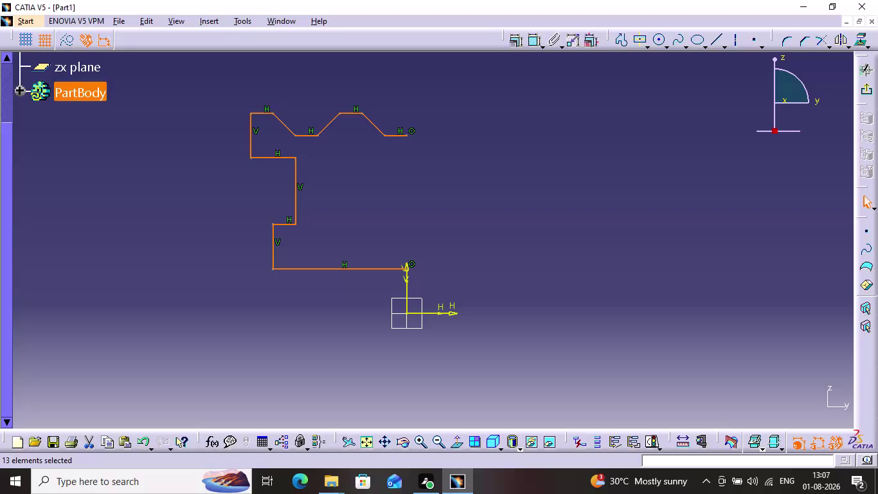
Dimension the bottom profile line to the horizontal axis and enter 12/2 as its offset.
click(318, 266)
click(381, 309)
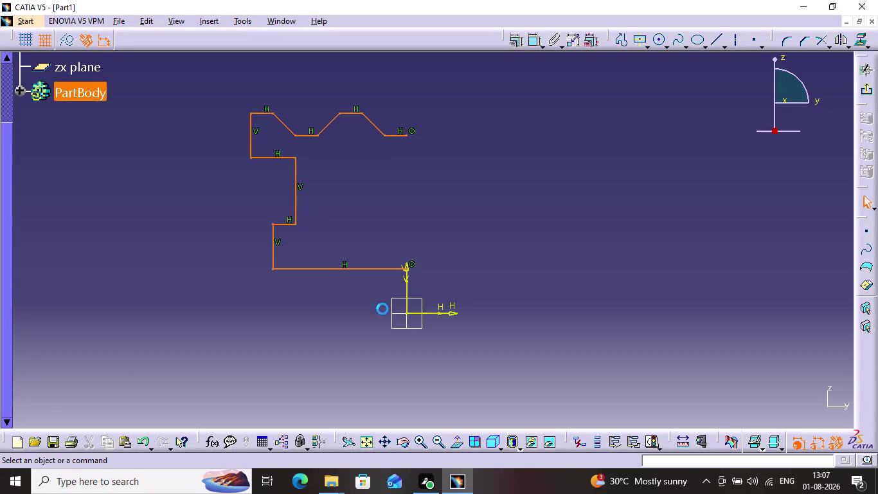
click(537, 38)
click(316, 267)
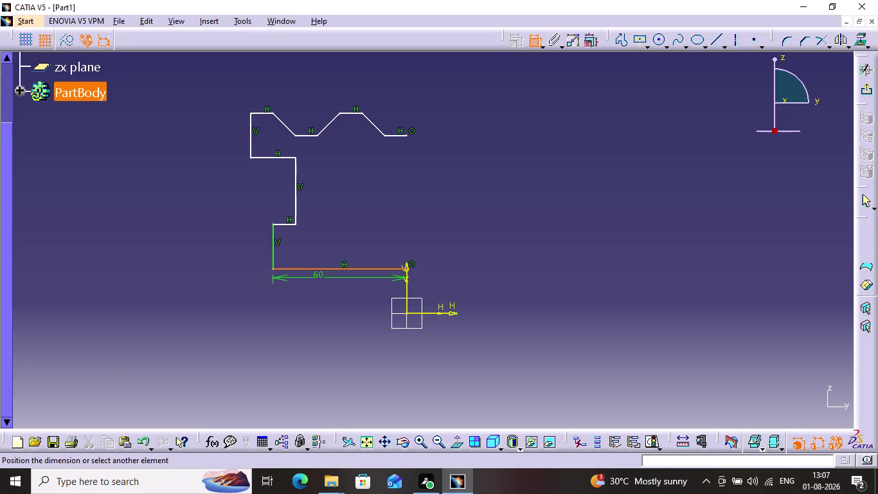
click(413, 312)
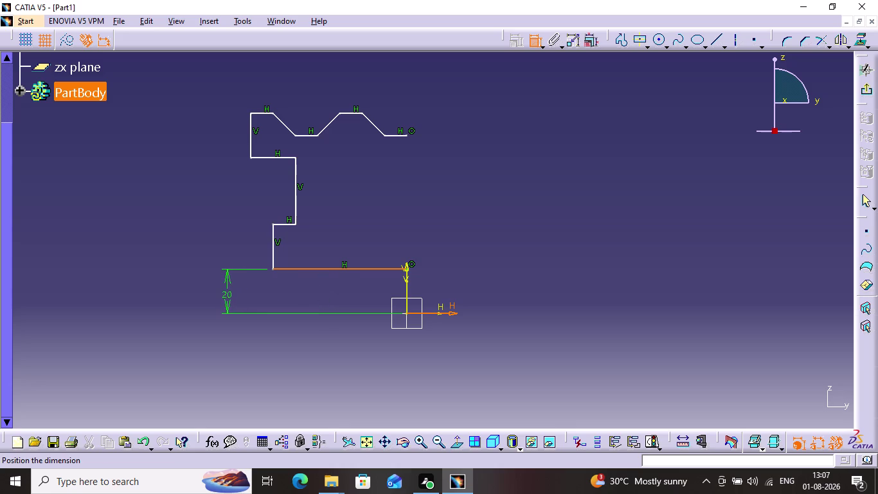
click(228, 298)
double_click(230, 294)
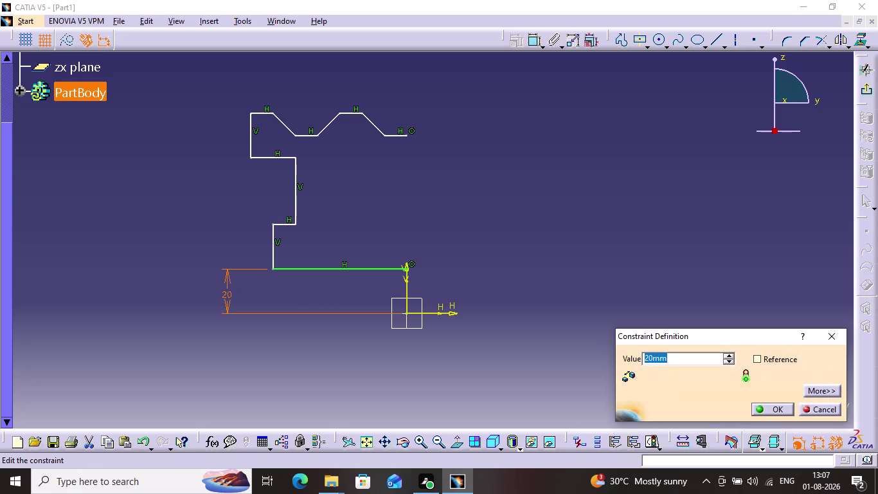
text(12)
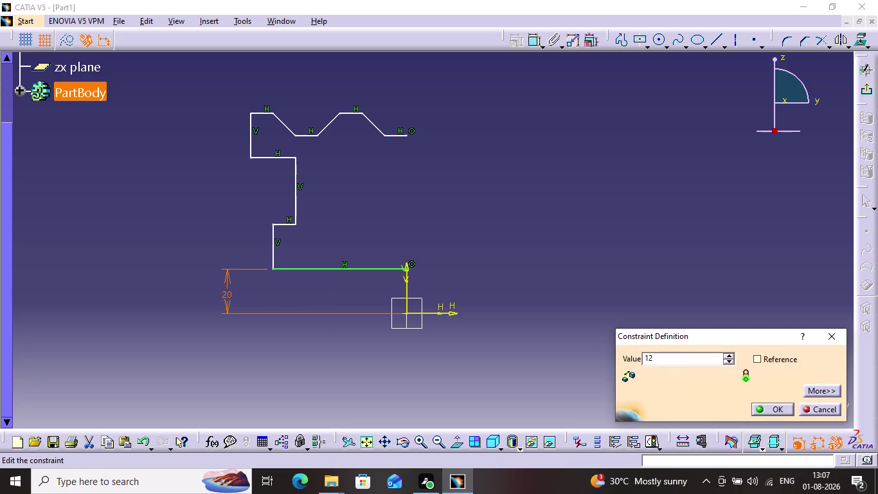
key(slash)
key(2)
key(Return)
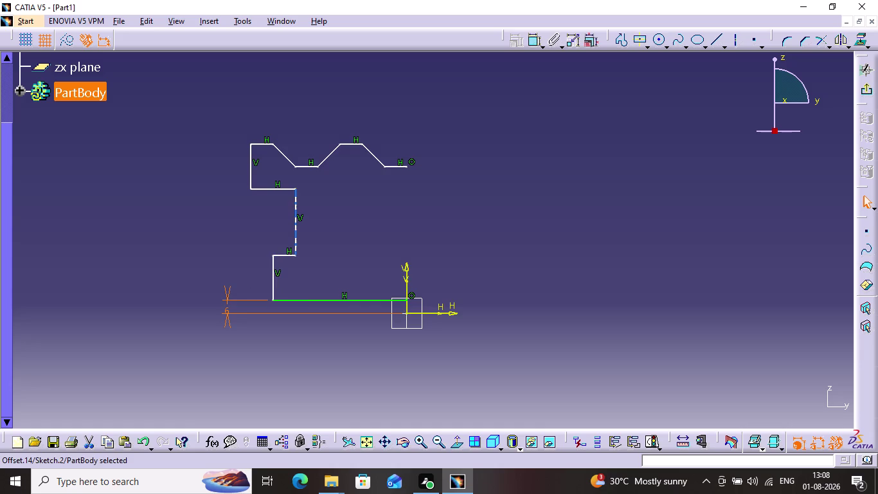
Nudge the middle vertical line right, then change the step line's offset from 19.484 to 25 mm.
drag(295, 230, 339, 242)
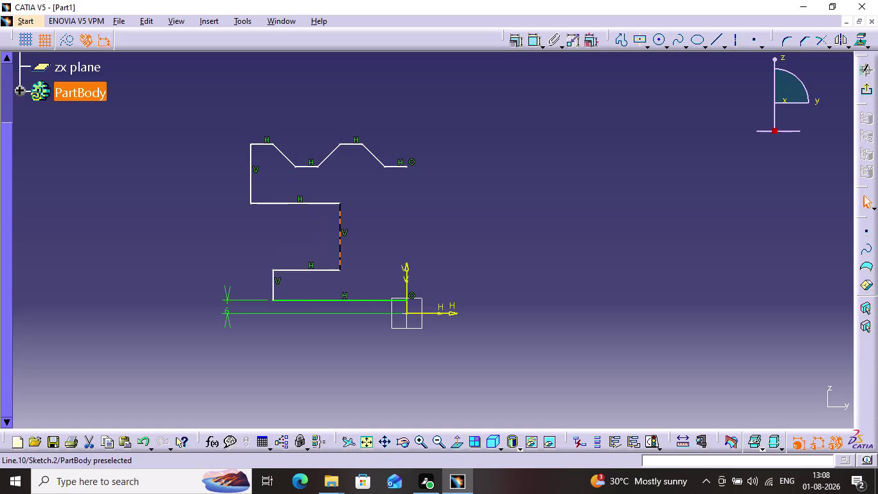
drag(338, 242, 342, 238)
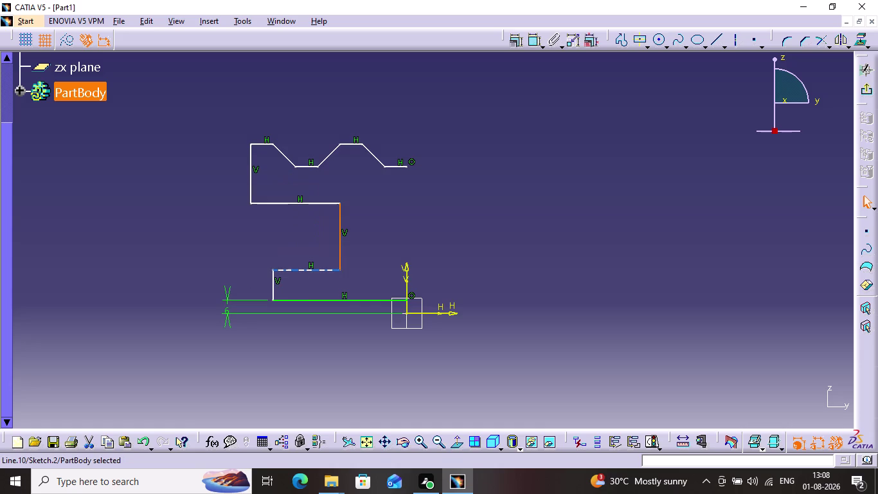
click(318, 268)
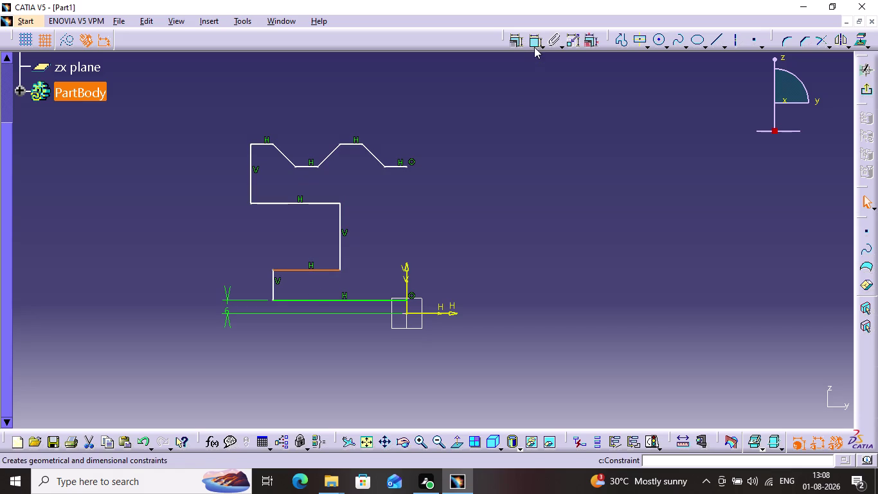
click(534, 47)
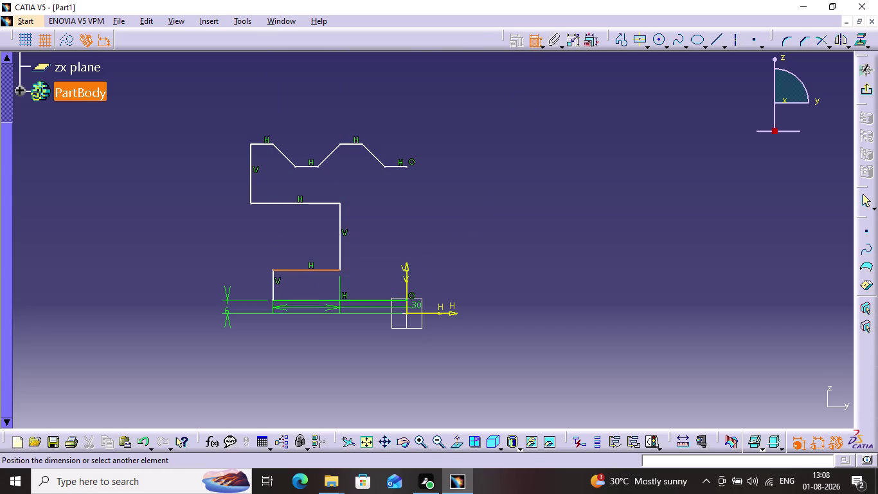
click(420, 313)
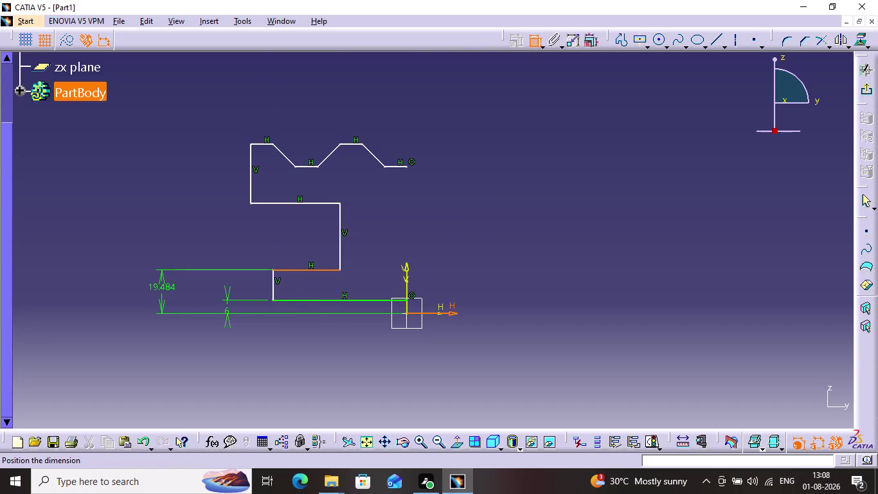
click(162, 290)
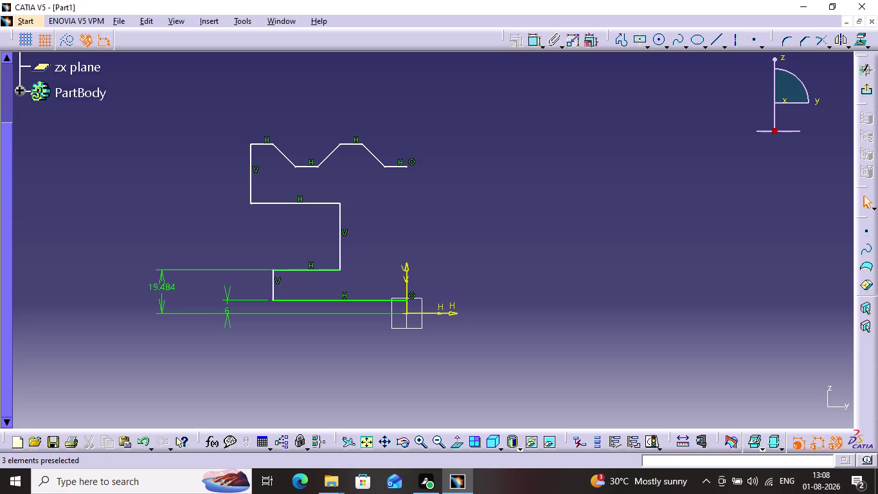
double_click(175, 286)
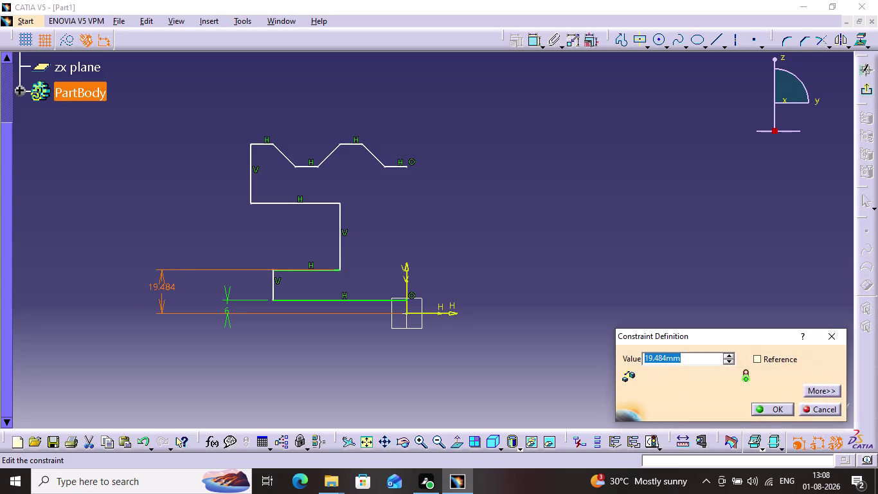
key(2)
key(5)
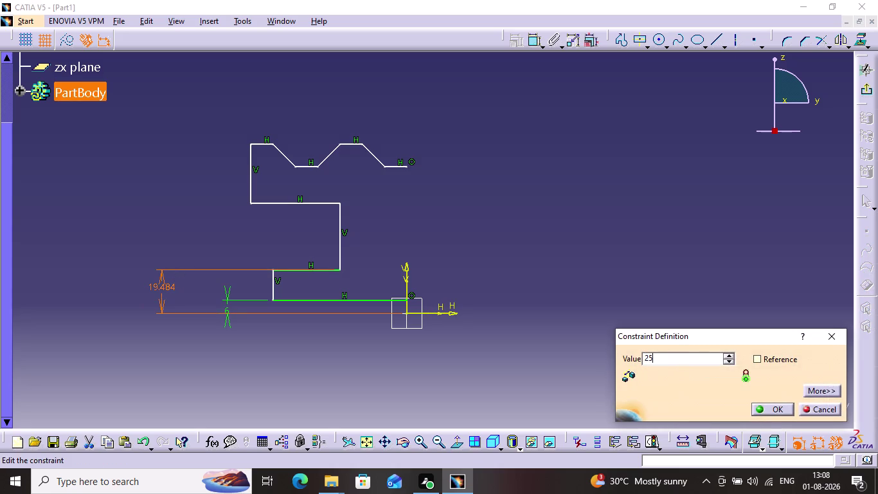
key(Return)
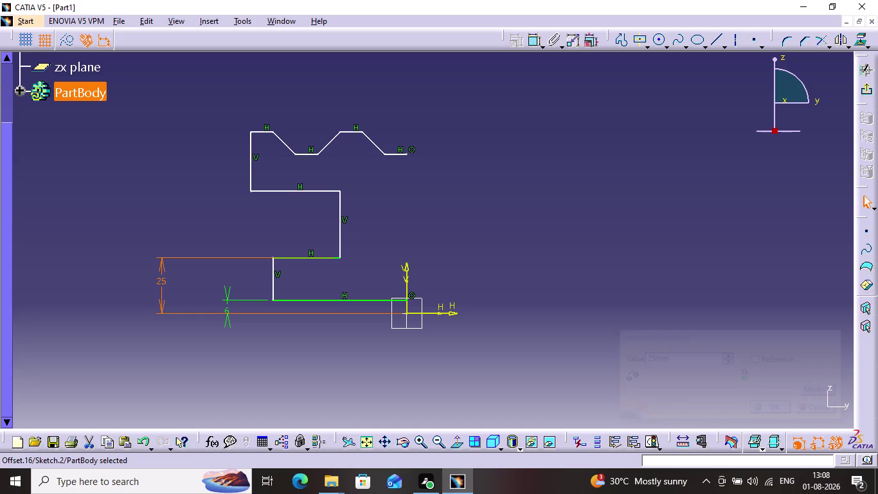
click(314, 267)
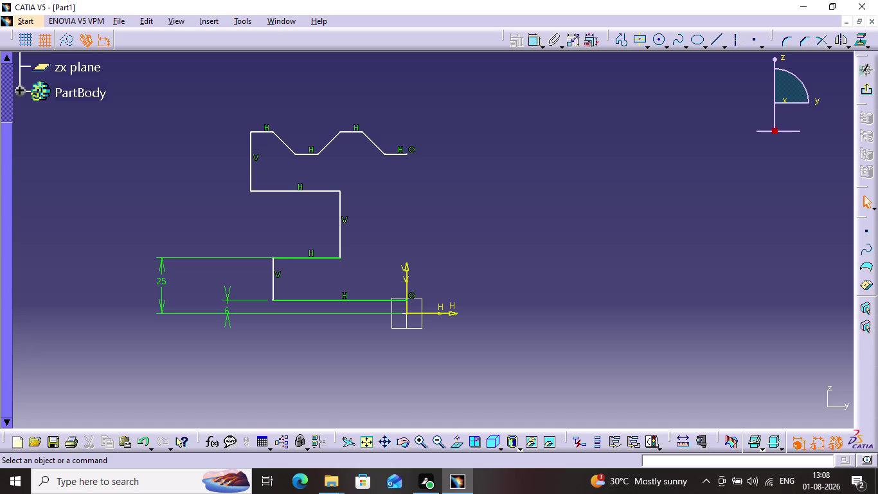
Dimension the middle vertical line to the V axis above the sketch, changing 30 mm to 11.
click(338, 225)
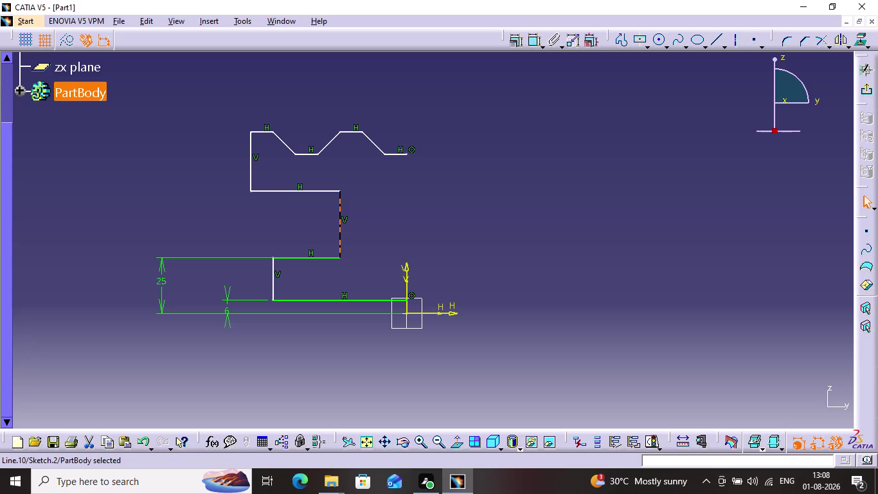
click(527, 41)
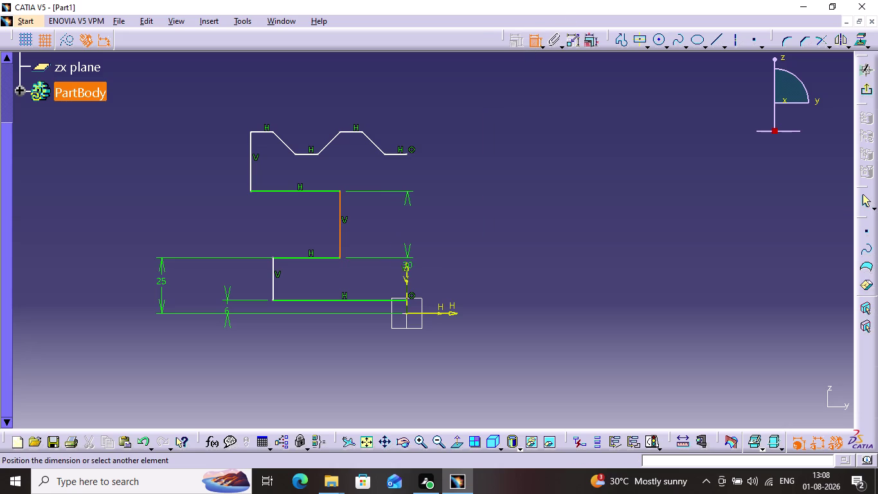
click(406, 269)
click(374, 76)
double_click(374, 74)
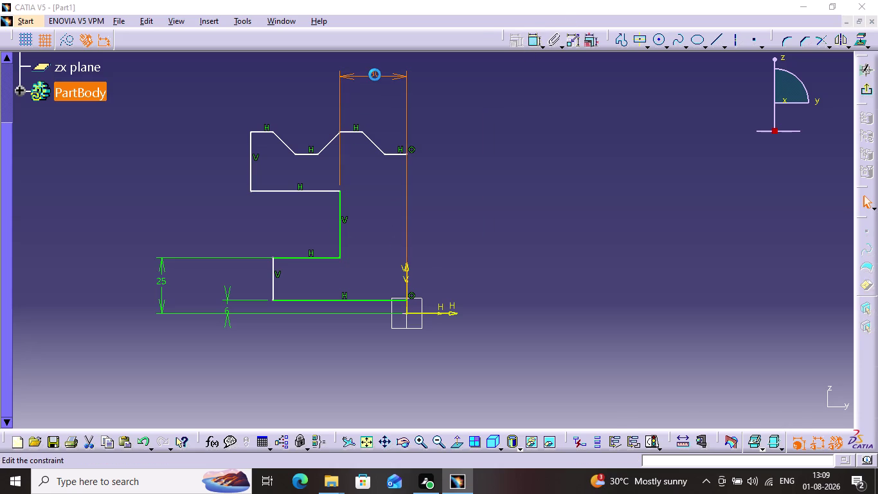
text(11)
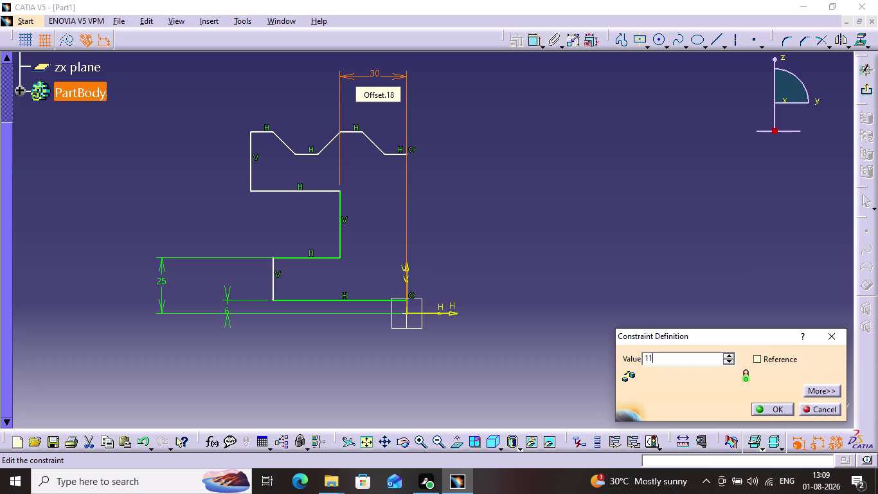
key(Return)
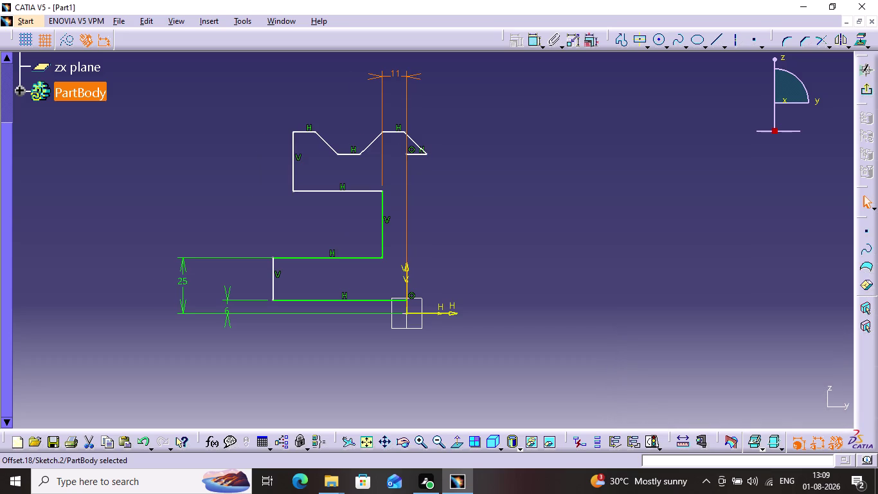
Drag the top profile's slanted lines, right end and notch vertex into new positions.
drag(369, 143, 330, 138)
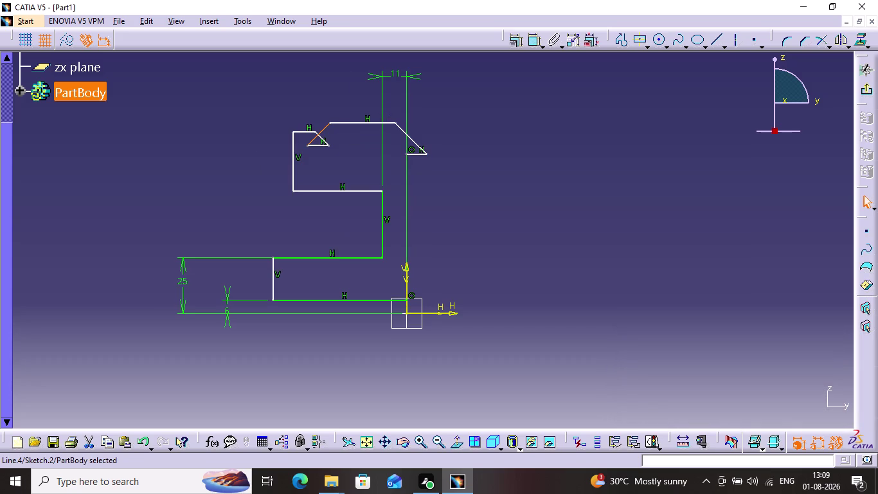
drag(417, 154, 388, 150)
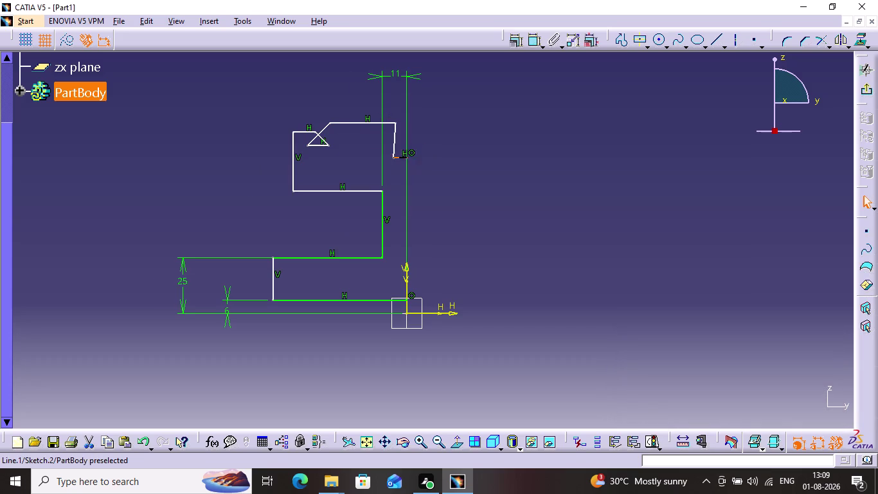
drag(388, 149, 366, 144)
drag(365, 145, 381, 144)
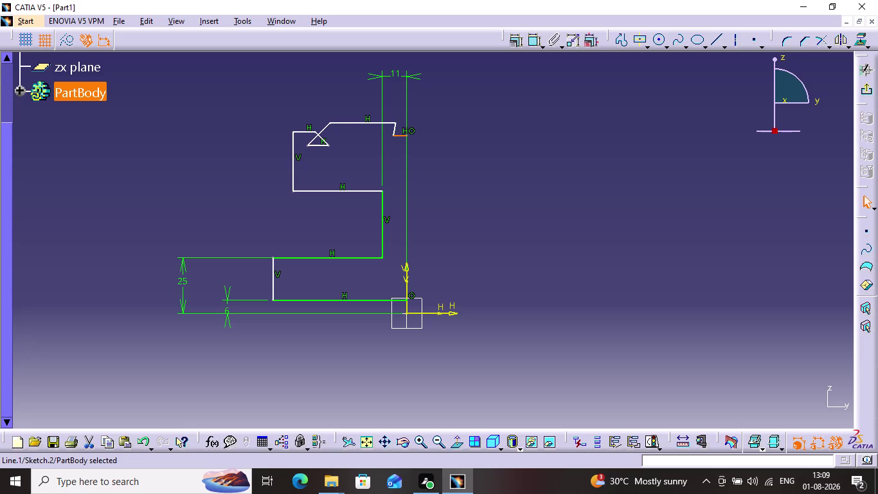
drag(327, 128, 332, 133)
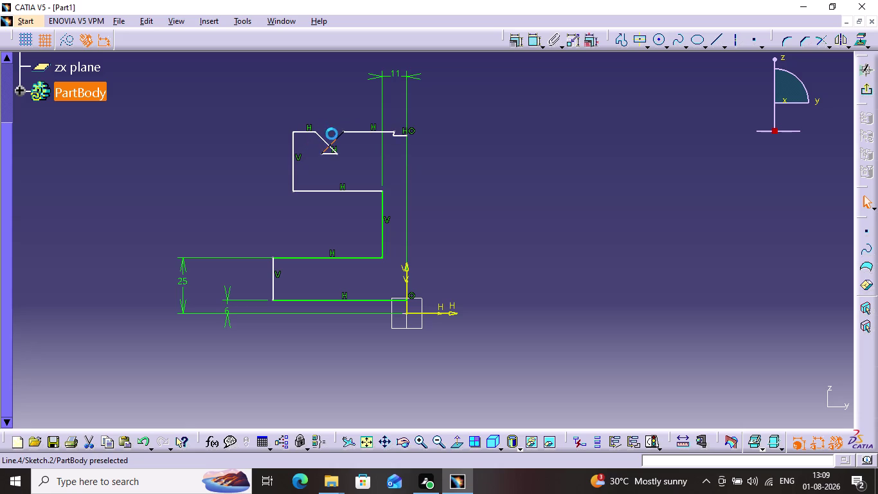
drag(332, 134, 347, 127)
drag(346, 127, 339, 131)
drag(297, 152, 271, 152)
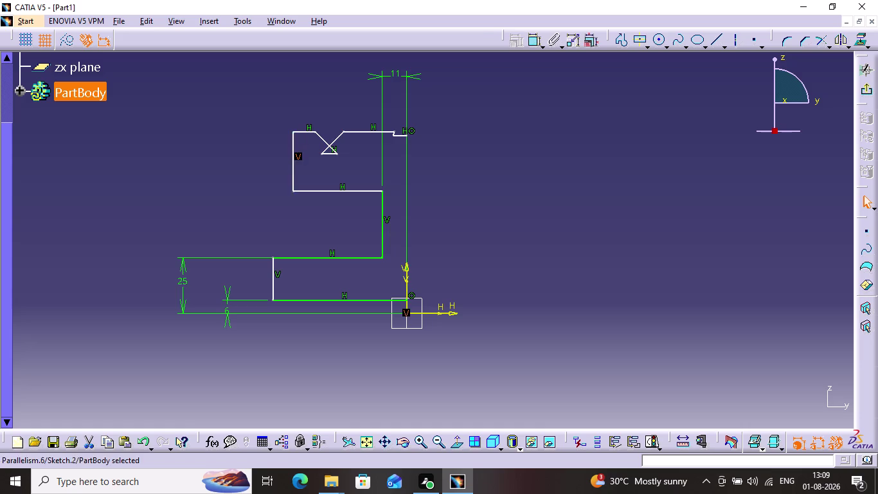
Push the upper left edge outward, raise the top horizontal line and settle the notch point.
click(295, 171)
drag(293, 169, 250, 154)
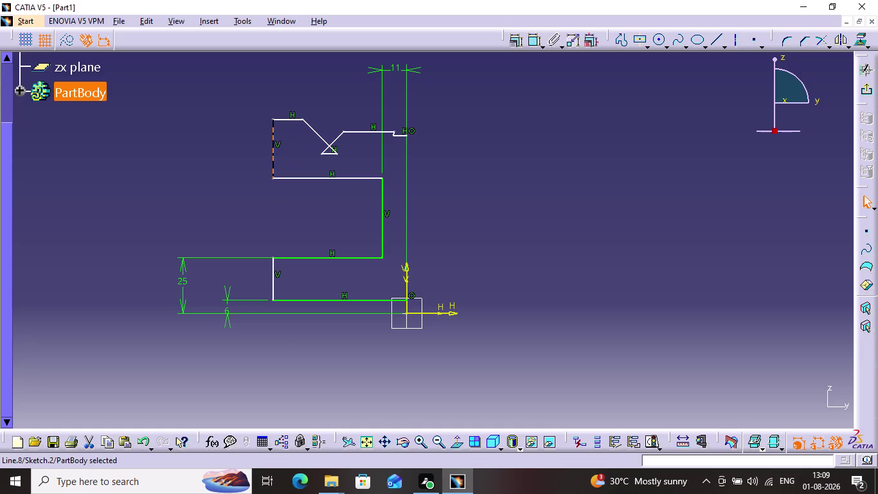
drag(250, 154, 247, 163)
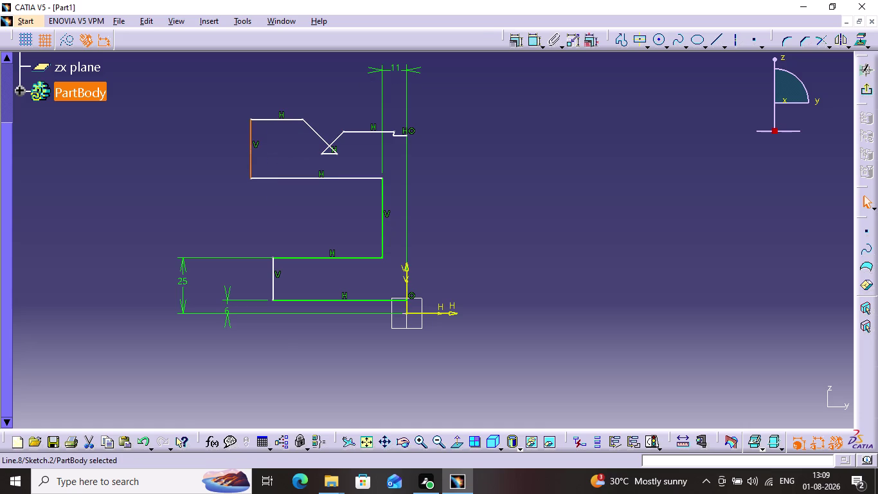
drag(389, 131, 380, 133)
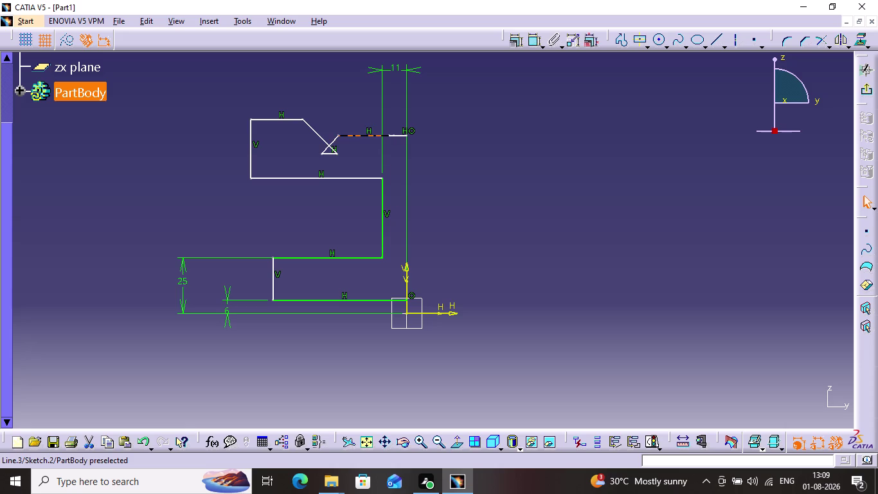
drag(381, 133, 376, 103)
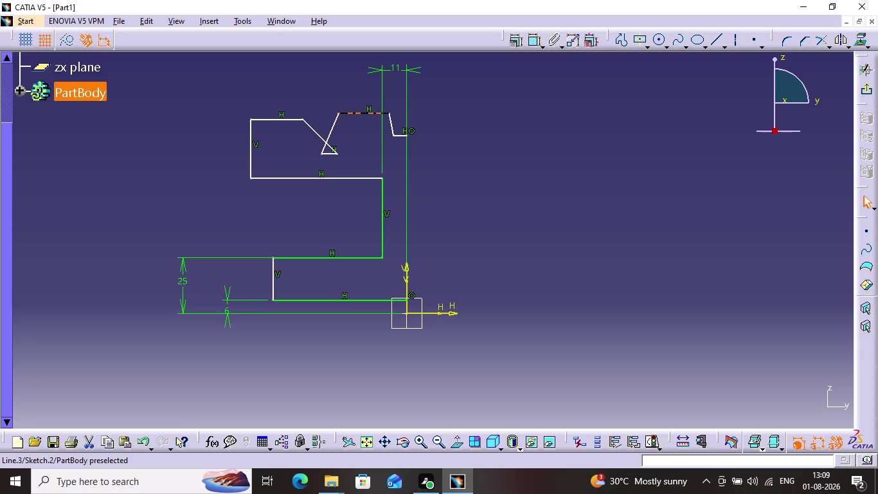
drag(376, 103, 377, 103)
drag(330, 153, 328, 94)
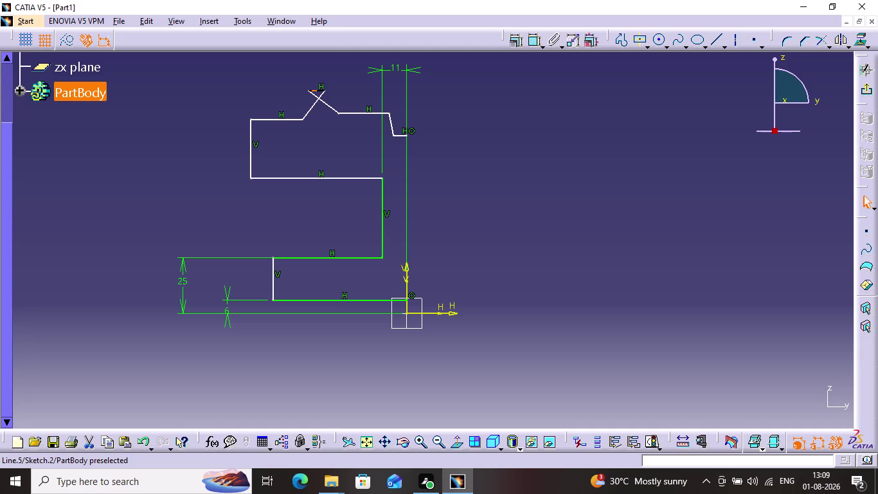
drag(327, 93, 293, 97)
drag(293, 96, 325, 141)
drag(325, 140, 339, 143)
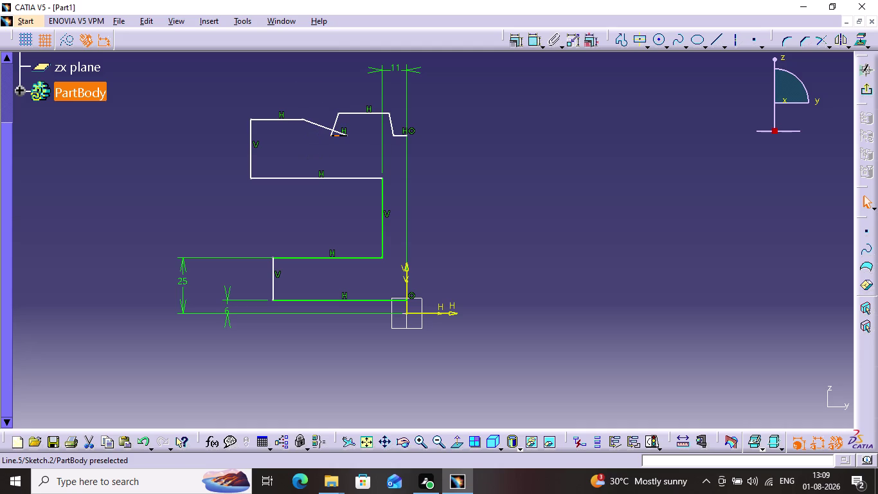
drag(339, 142, 331, 142)
drag(330, 142, 327, 142)
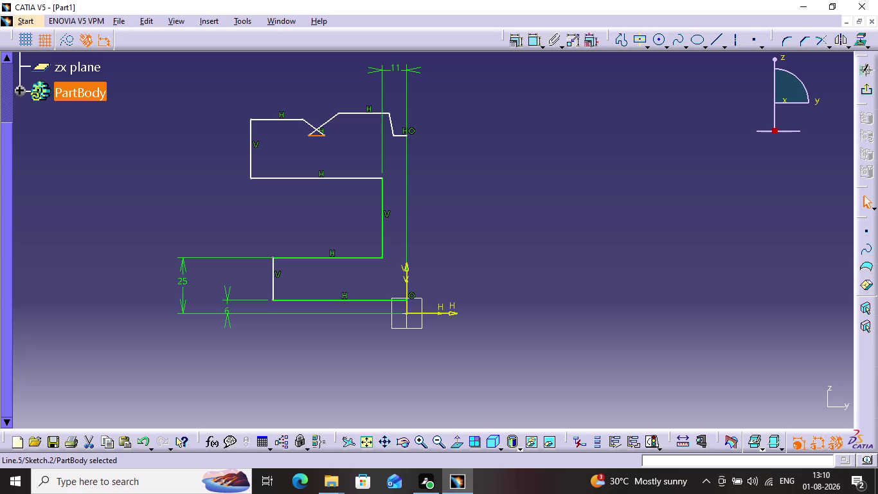
Dimension the lower step's vertical edge to the vertical axis and set it to 25 mm.
click(275, 276)
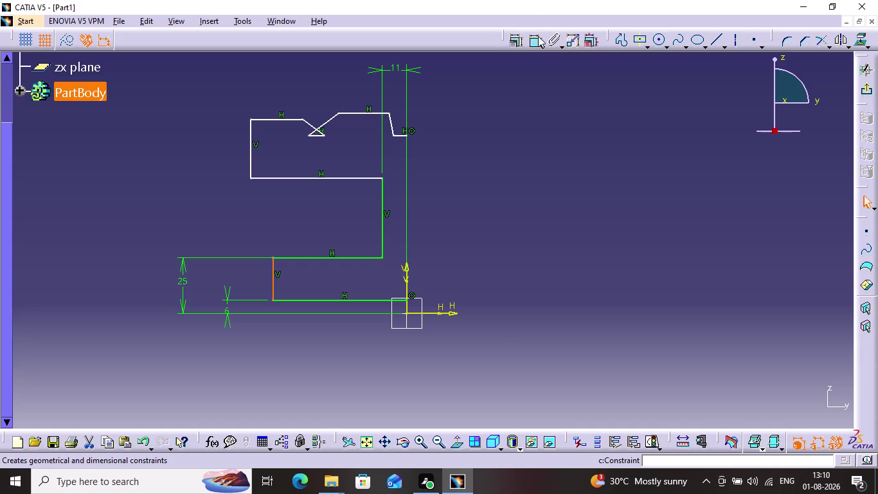
click(538, 36)
click(406, 274)
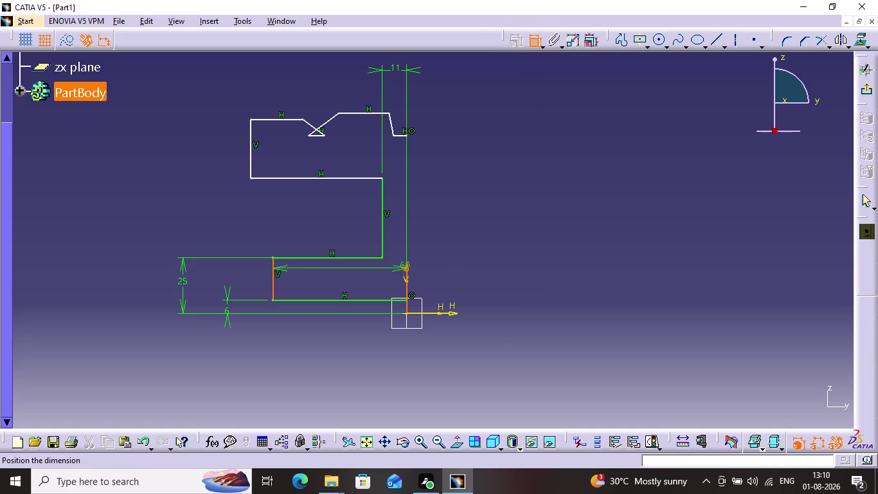
click(332, 219)
double_click(337, 218)
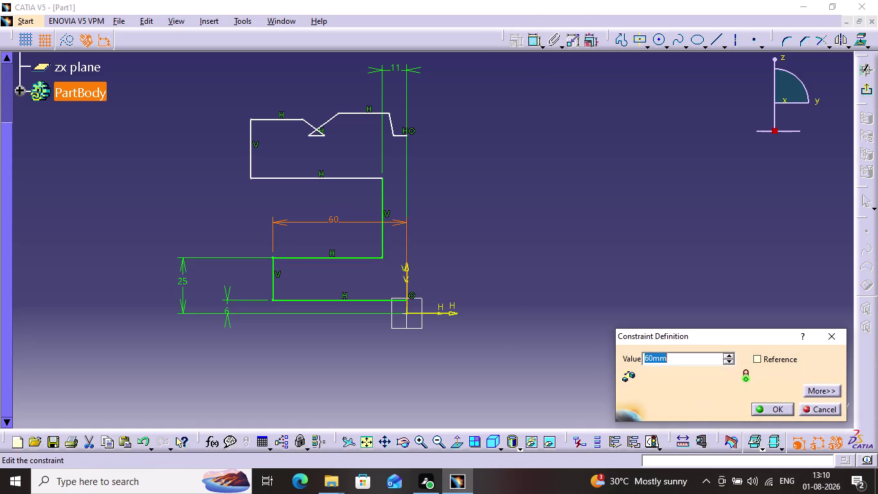
key(2)
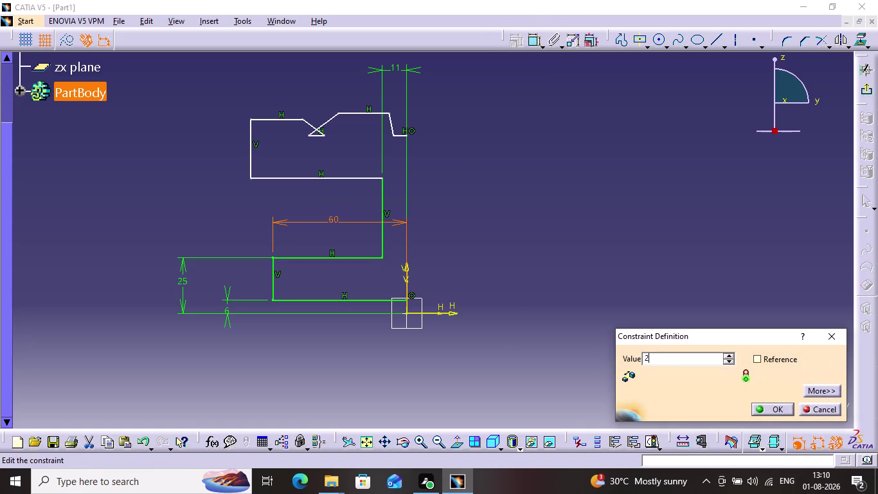
key(5)
key(Return)
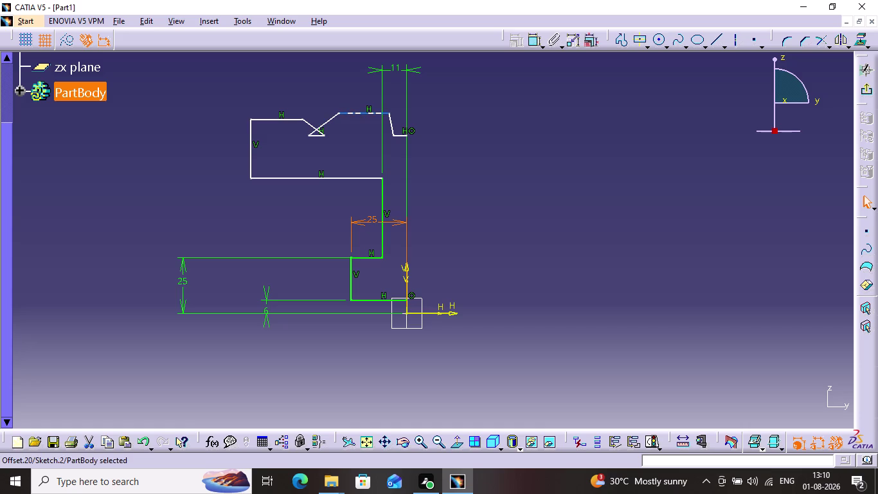
Add an acute angle dimension between the slanted top-right line and vertical axis, set to 20°.
drag(368, 110, 363, 124)
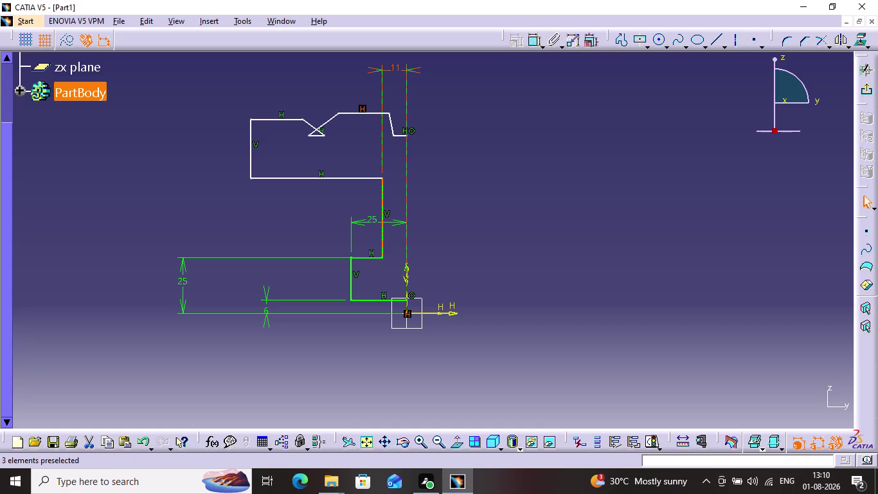
click(433, 94)
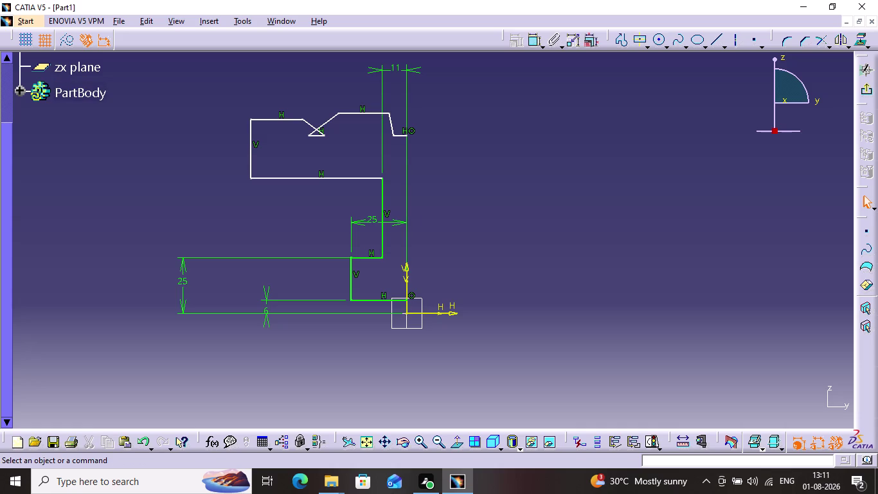
click(391, 121)
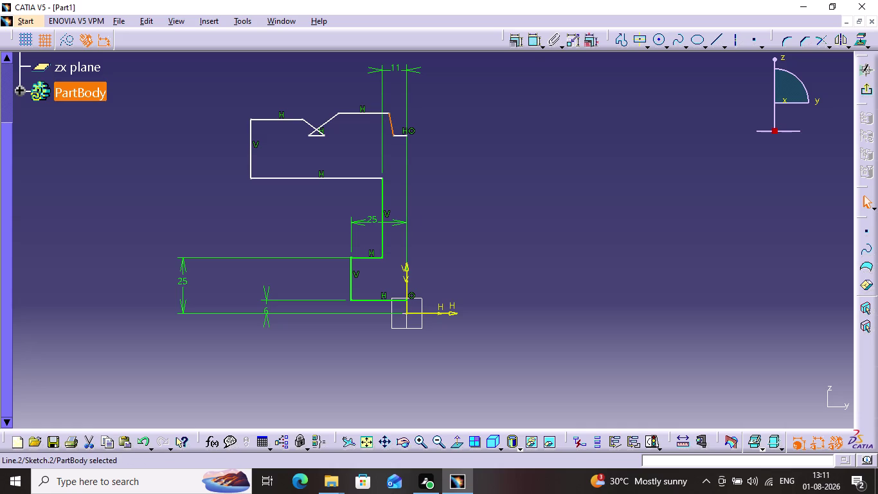
click(536, 41)
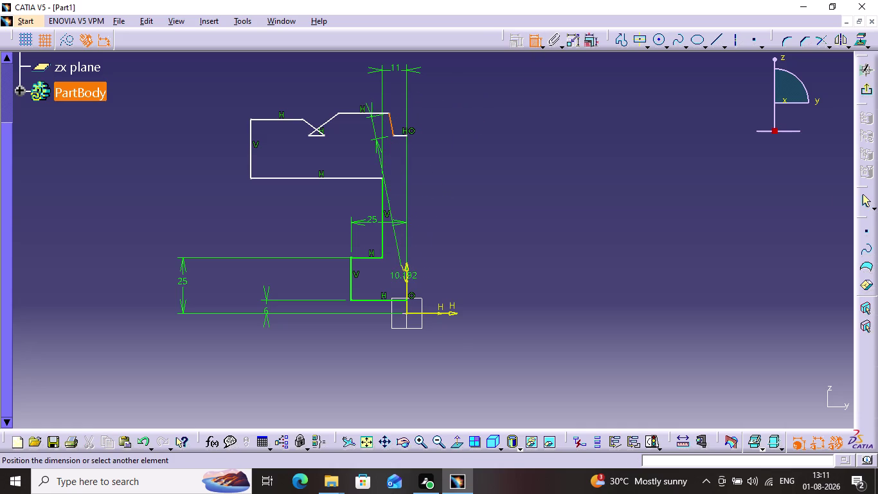
click(408, 279)
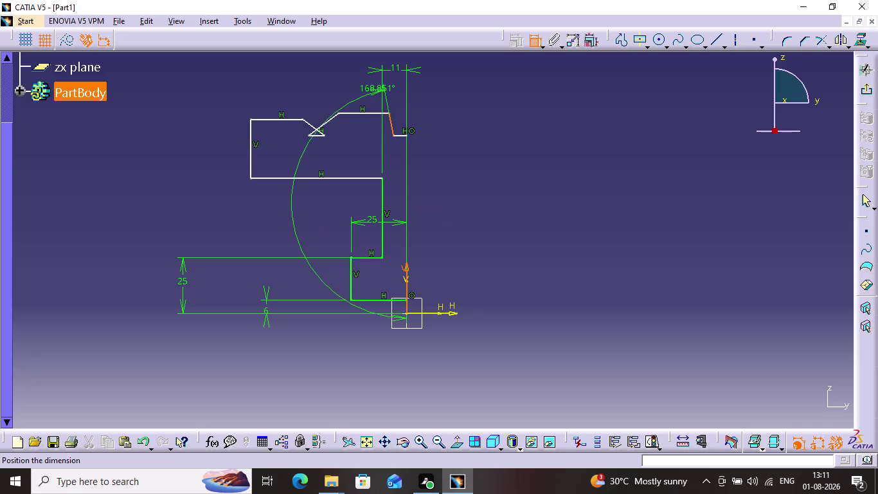
click(390, 85)
double_click(394, 80)
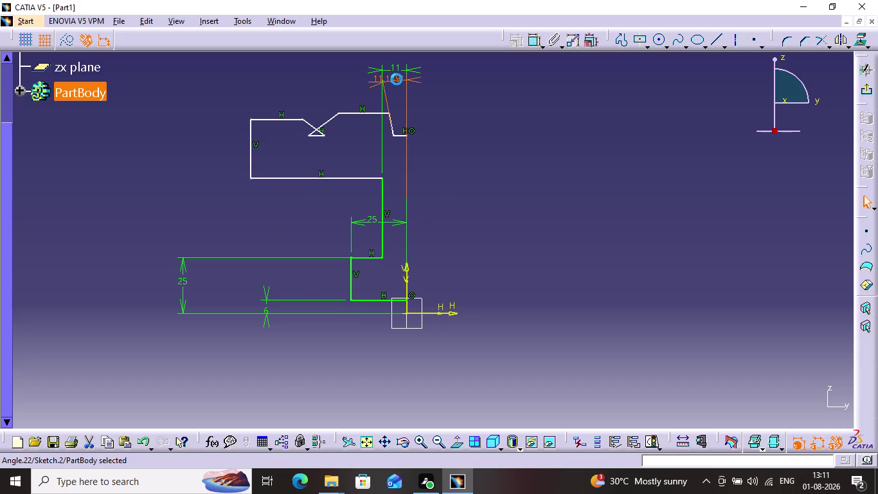
double_click(397, 76)
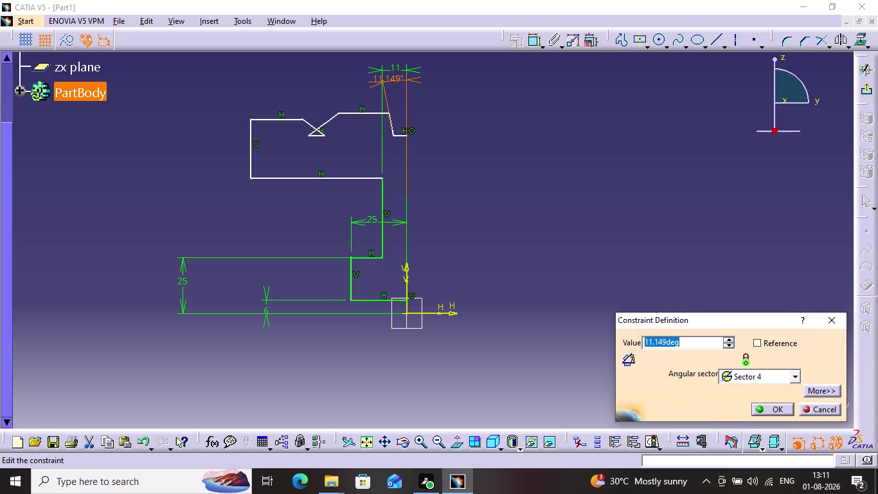
key(2)
key(0)
key(Return)
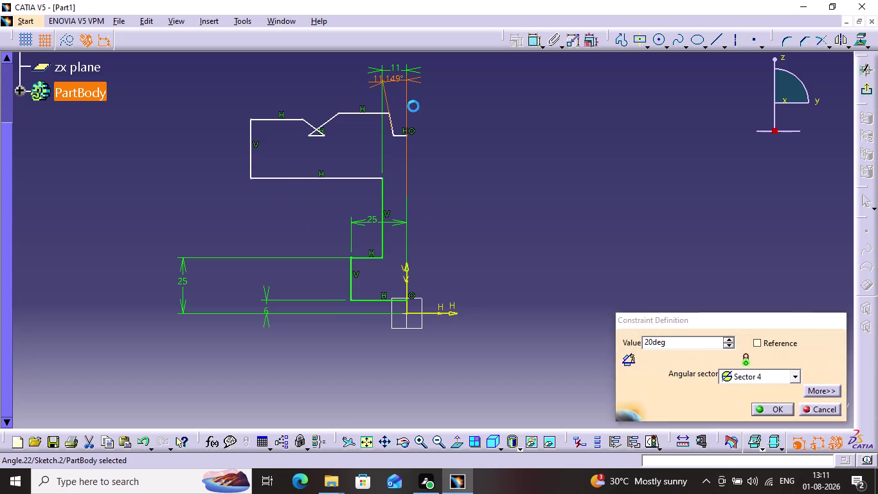
click(425, 129)
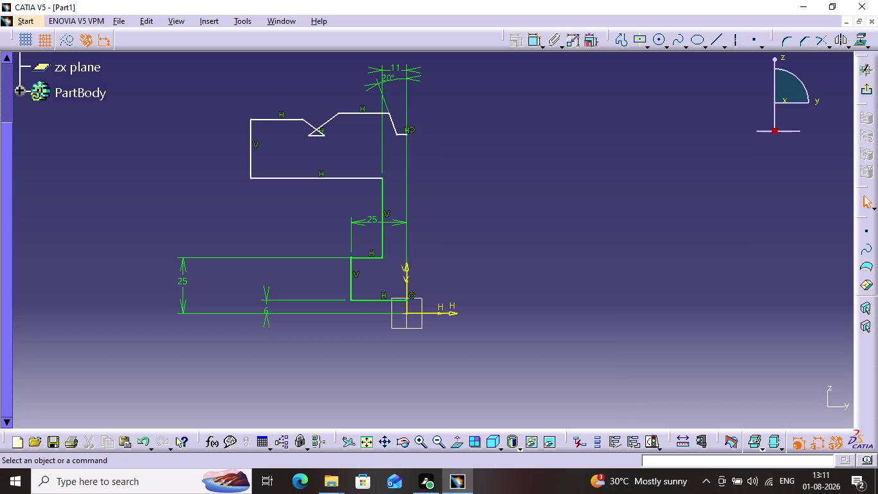